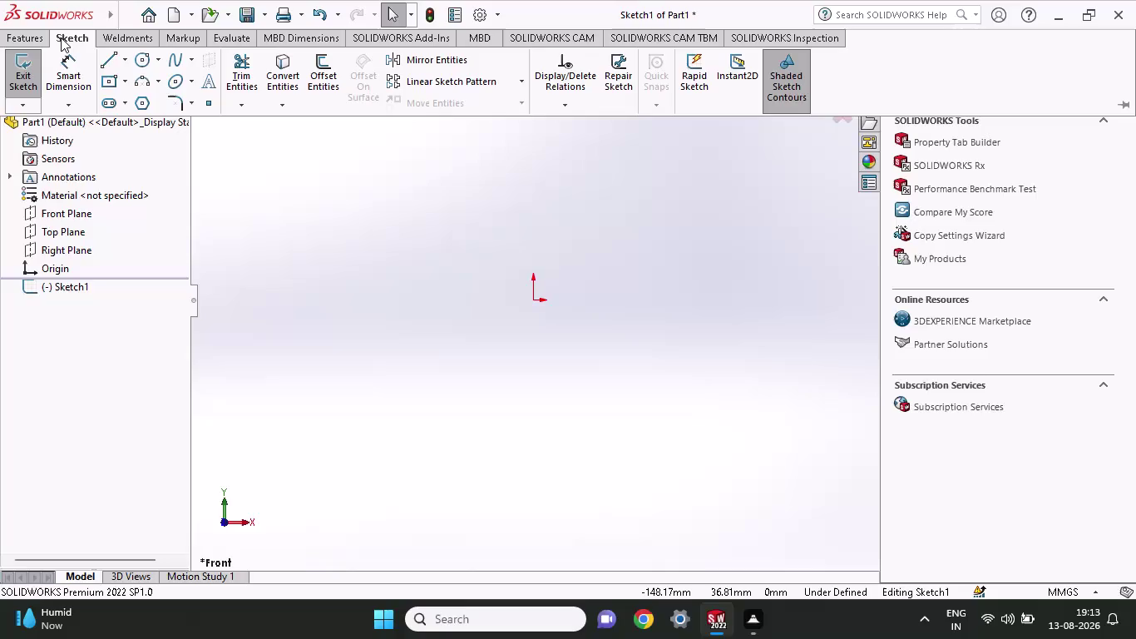
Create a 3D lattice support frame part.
Sketch a tall center rectangle on the Front plane from the origin outward.
click(126, 88)
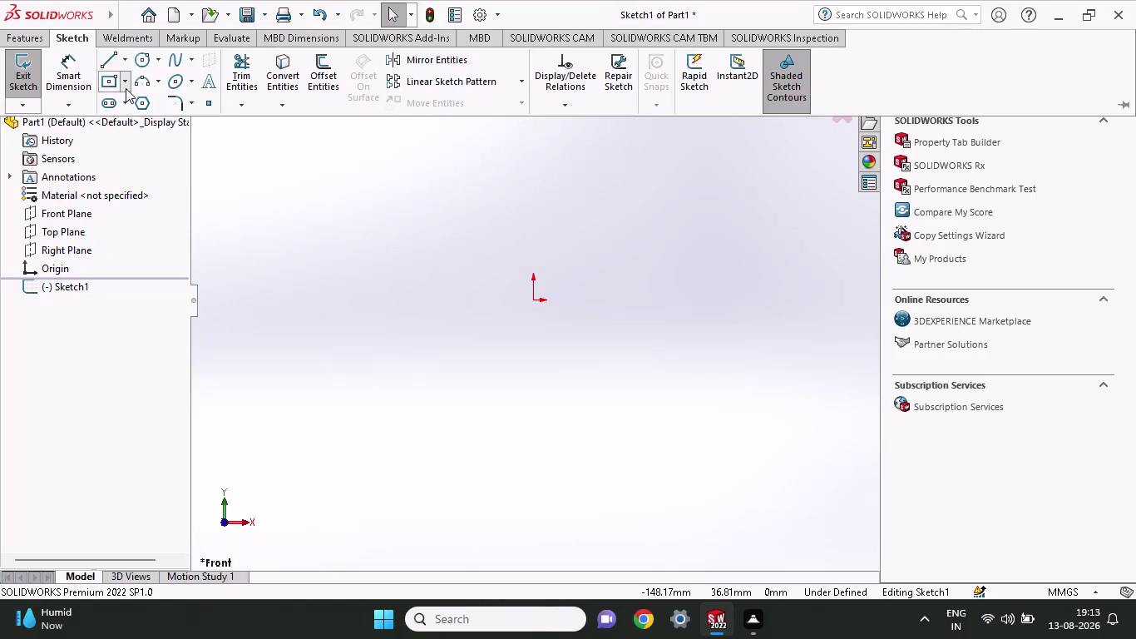
click(132, 118)
click(533, 300)
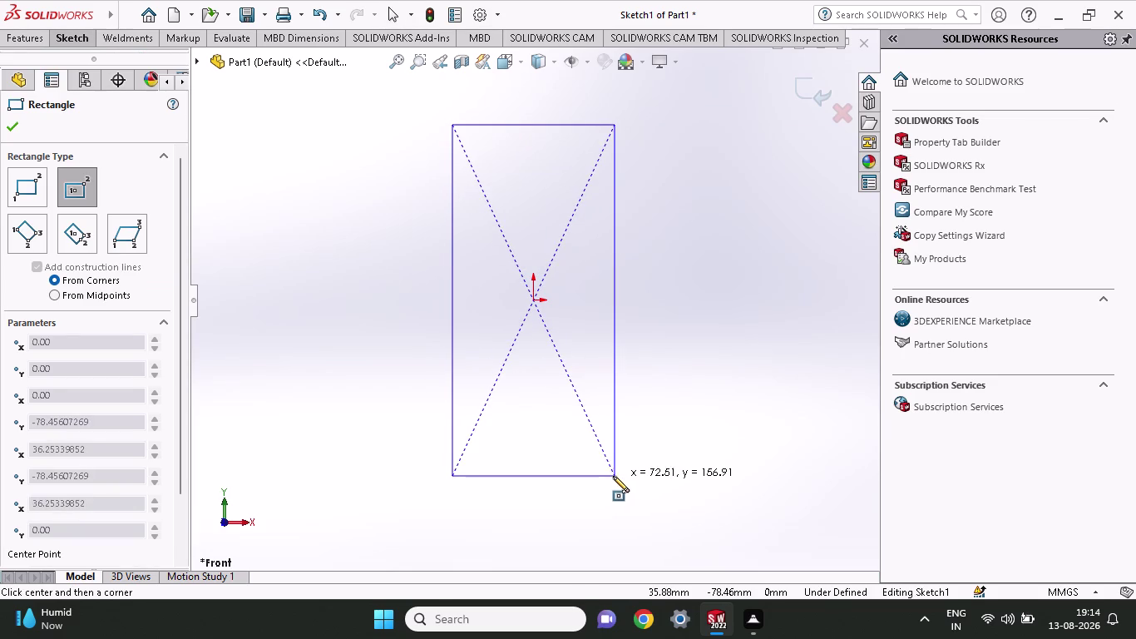
click(611, 474)
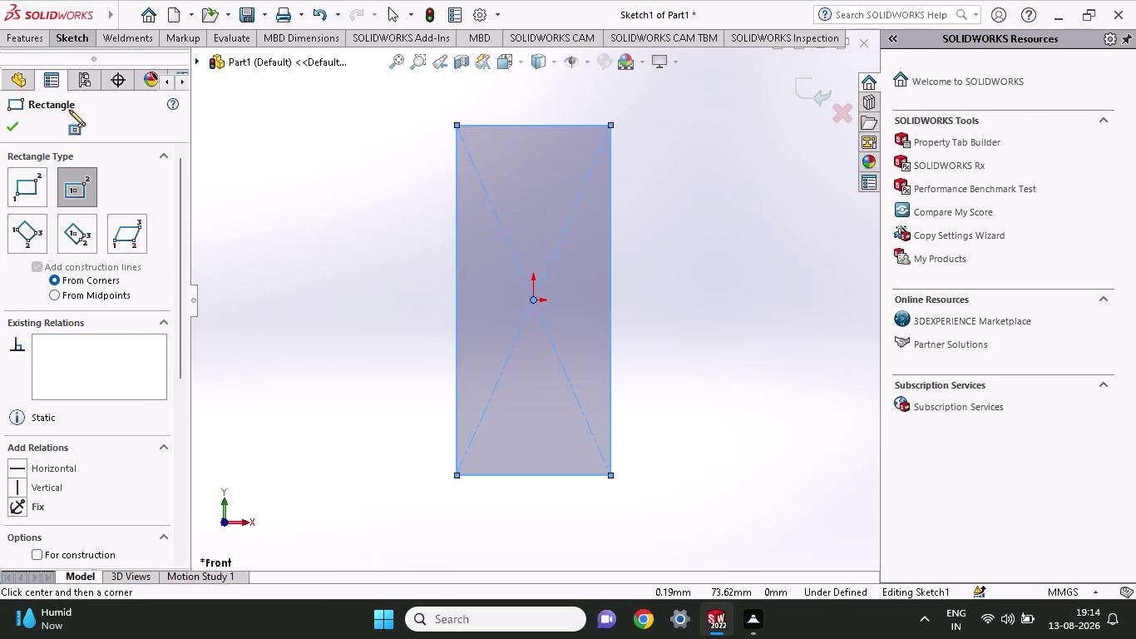
click(31, 36)
click(54, 36)
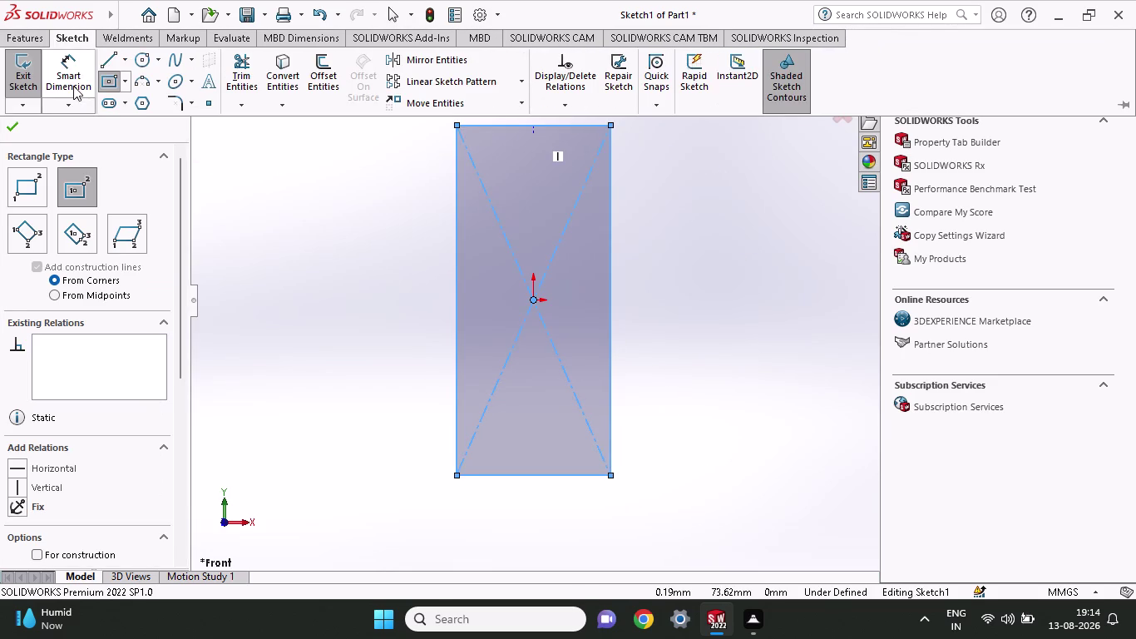
click(74, 86)
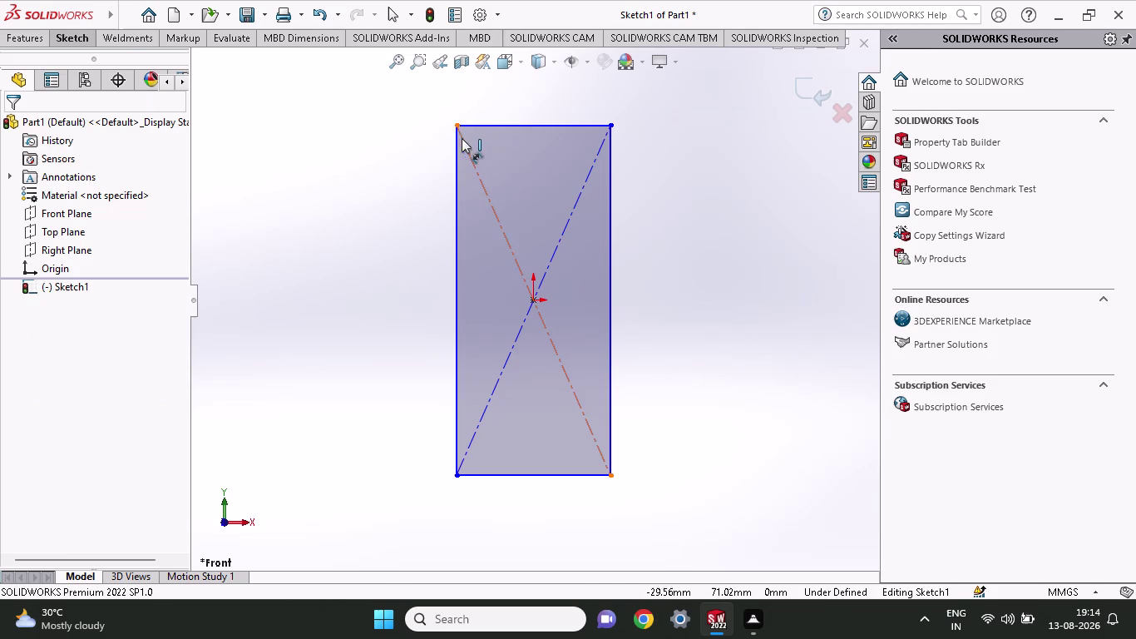
Dimension the top edge between both corners at 68.79 mm and open its value.
click(454, 123)
click(612, 126)
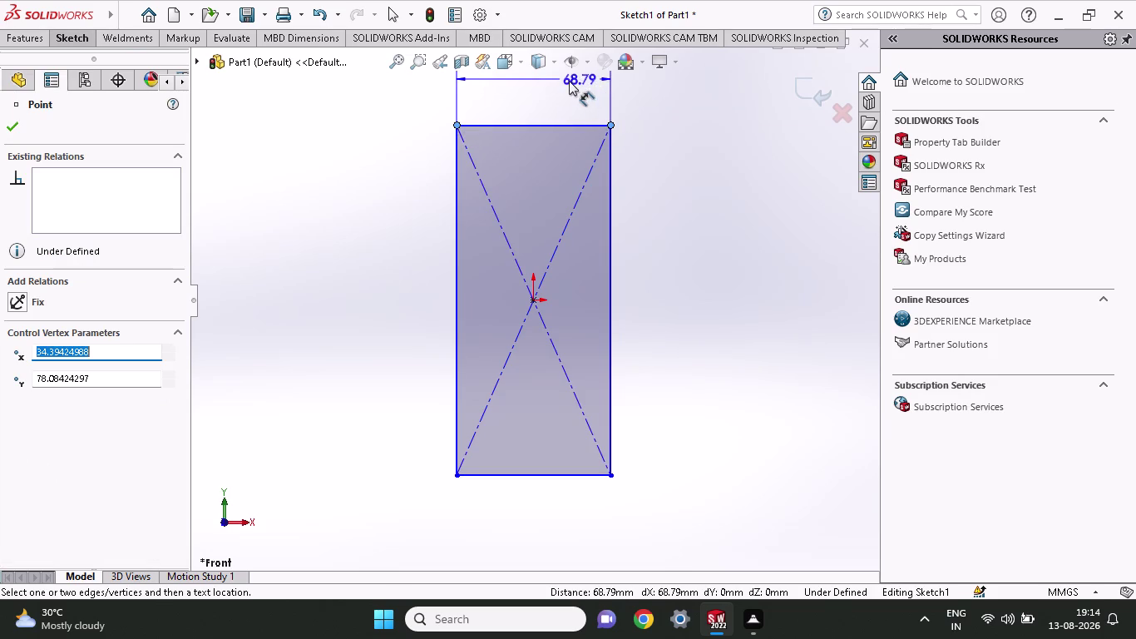
click(544, 84)
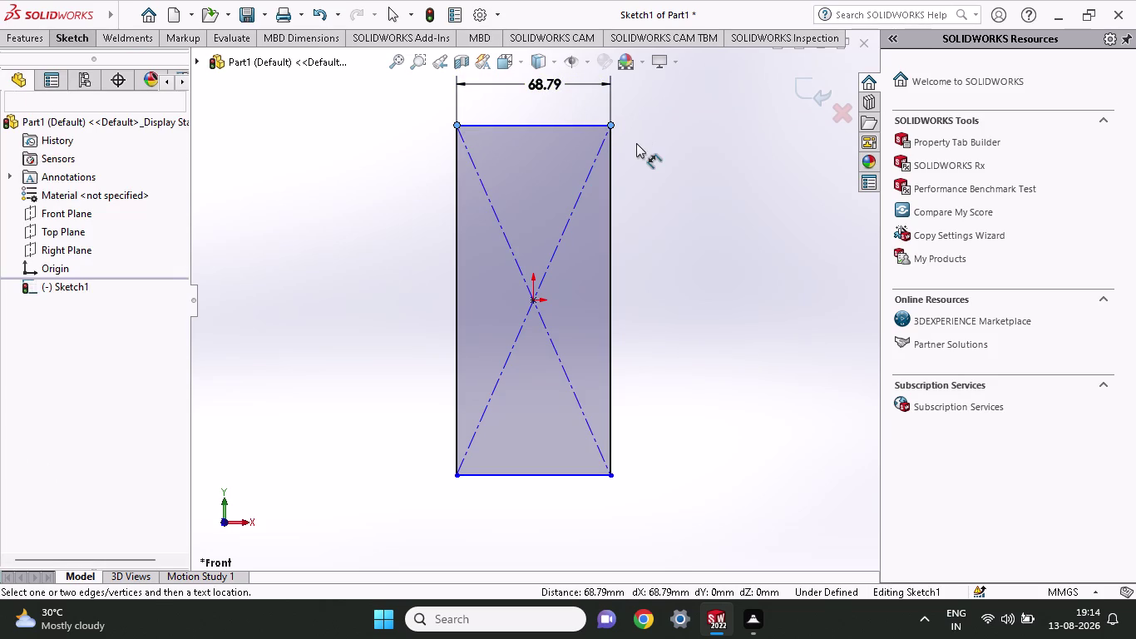
double_click(554, 82)
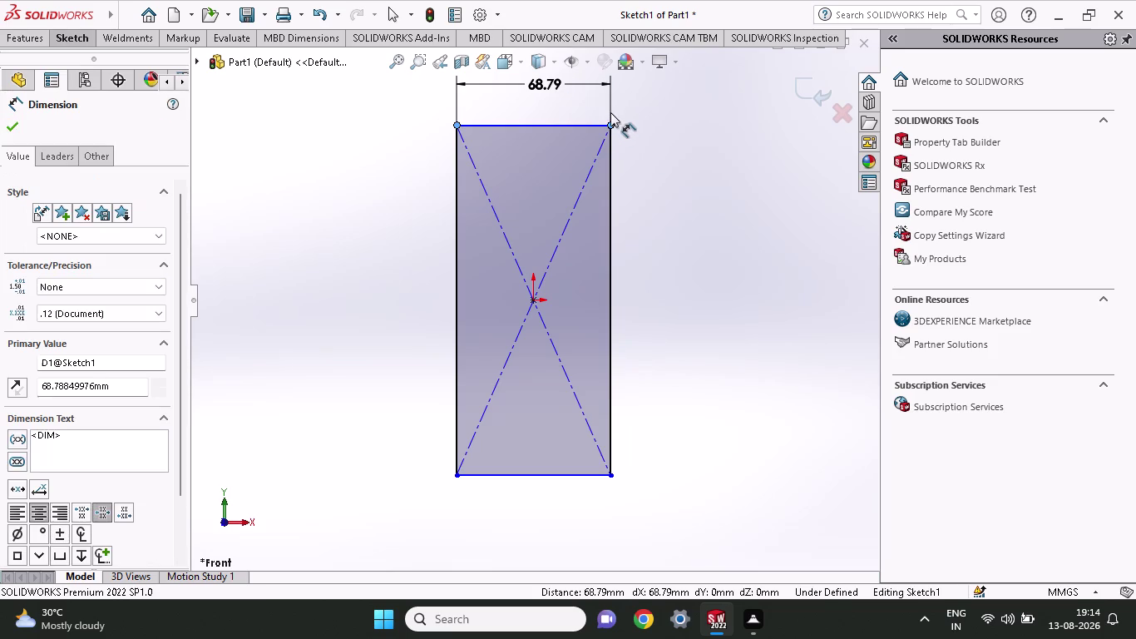
click(562, 102)
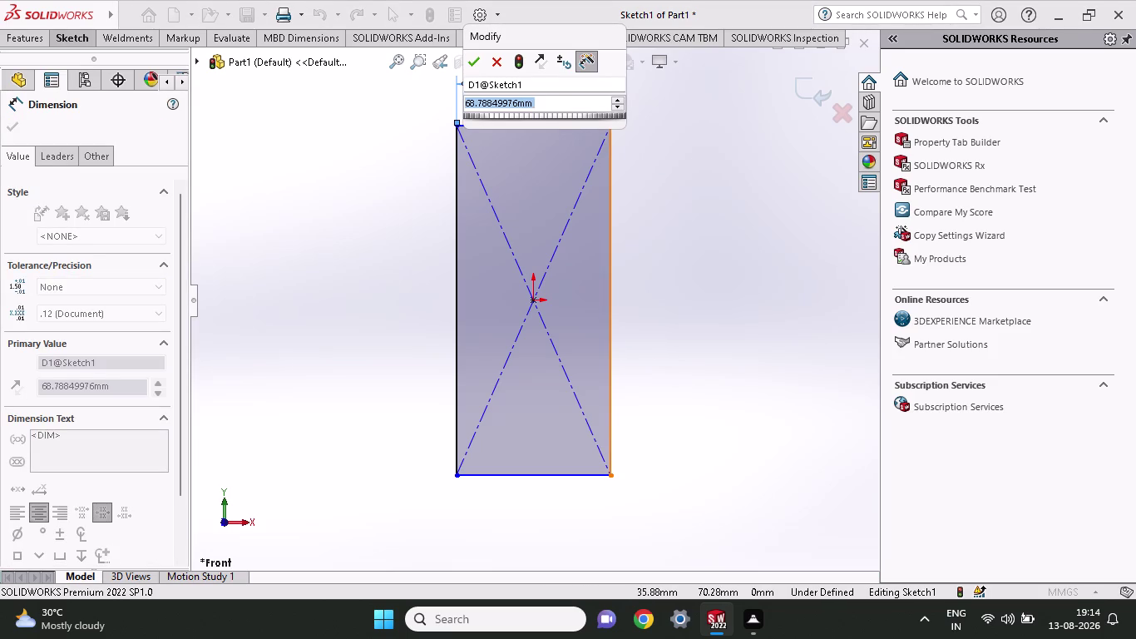
drag(557, 102, 427, 111)
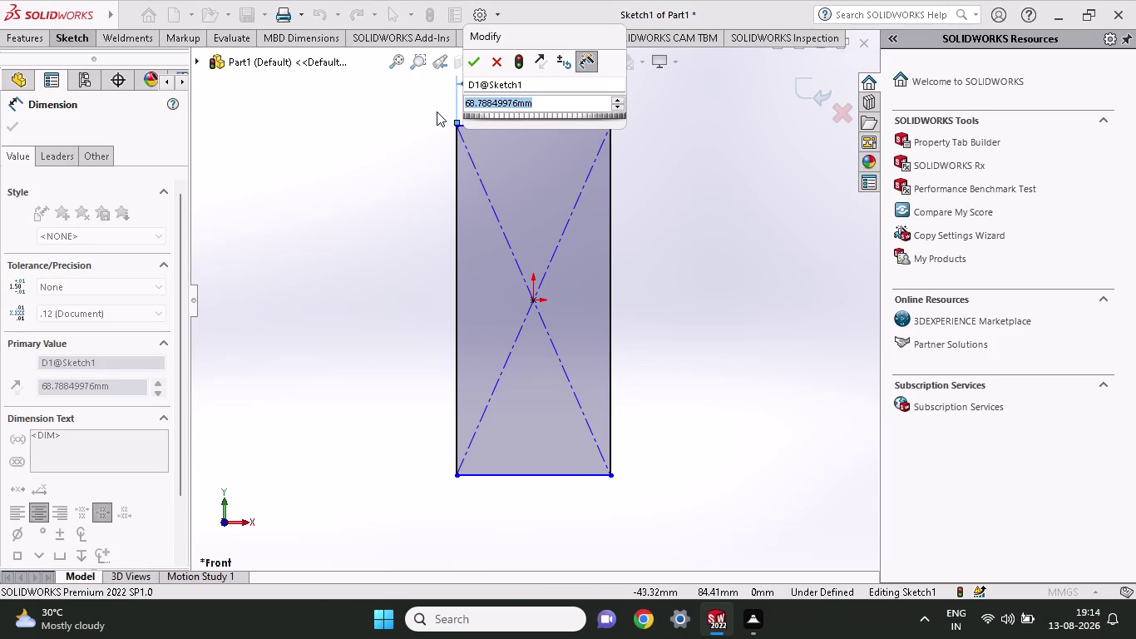
key(Right)
key(Insert)
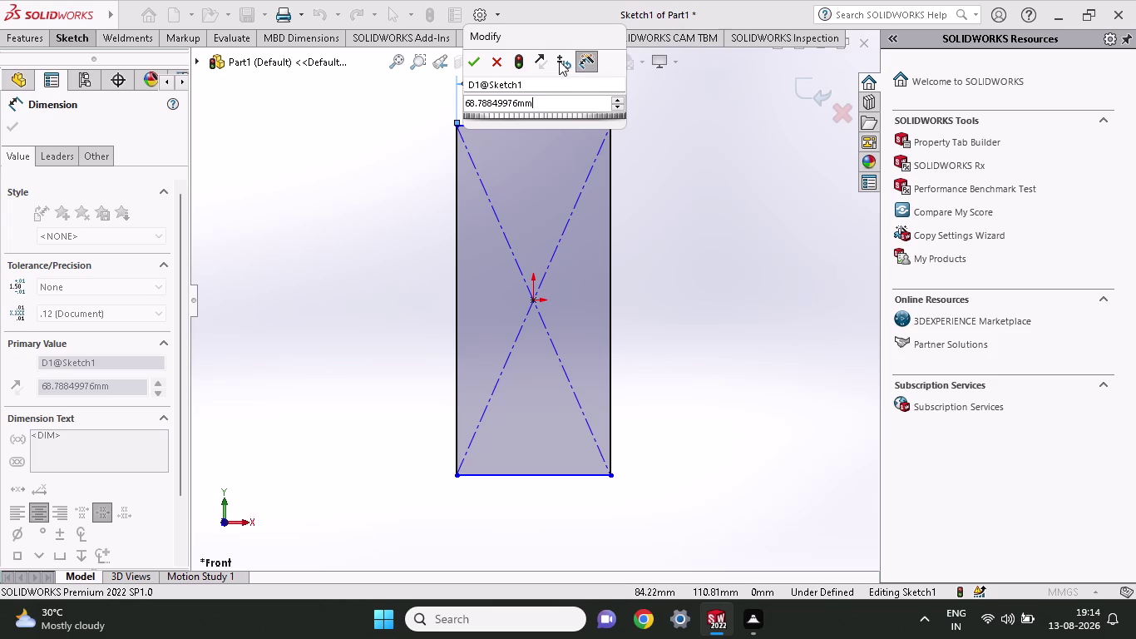
click(586, 64)
drag(565, 103, 461, 110)
key(Right)
key(Insert)
click(485, 101)
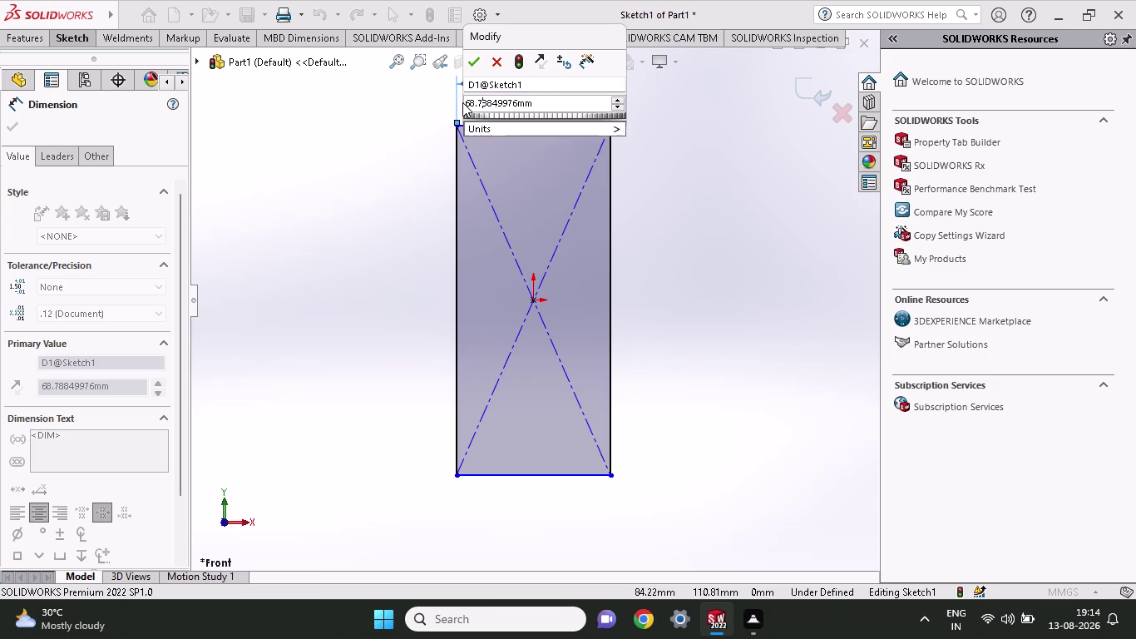
click(462, 102)
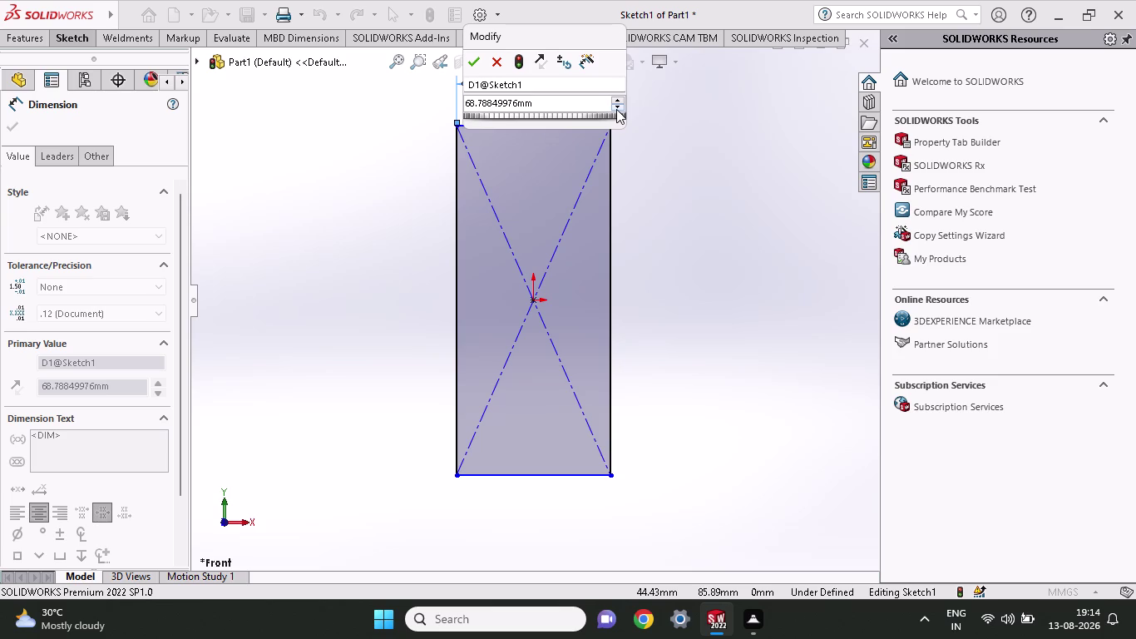
drag(532, 105, 437, 109)
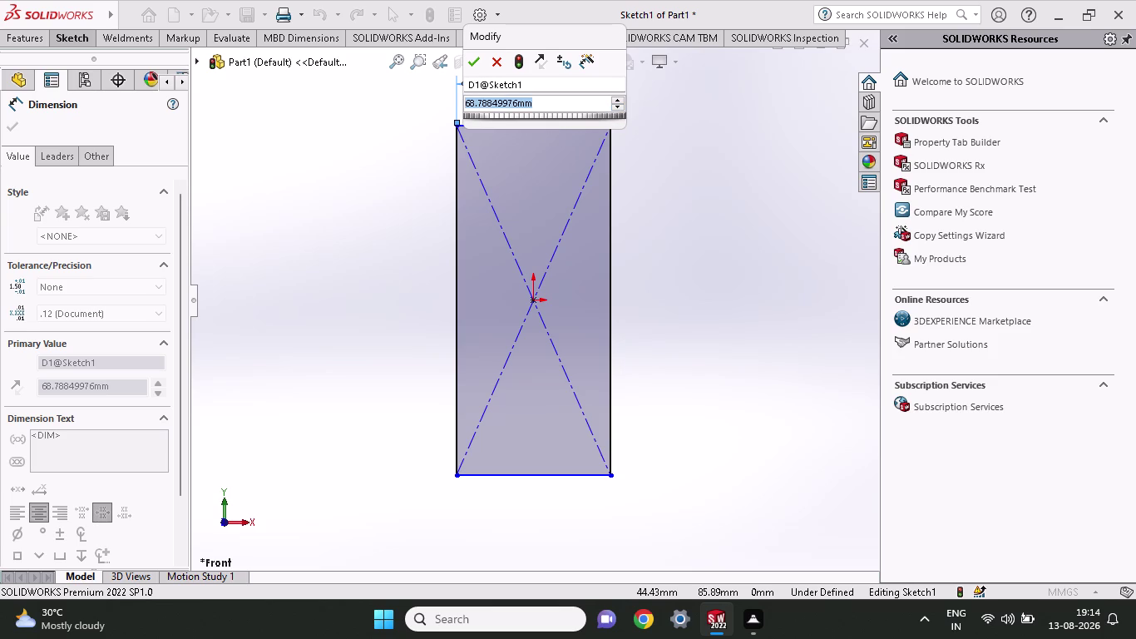
drag(437, 109, 428, 111)
key(Right)
key(Insert)
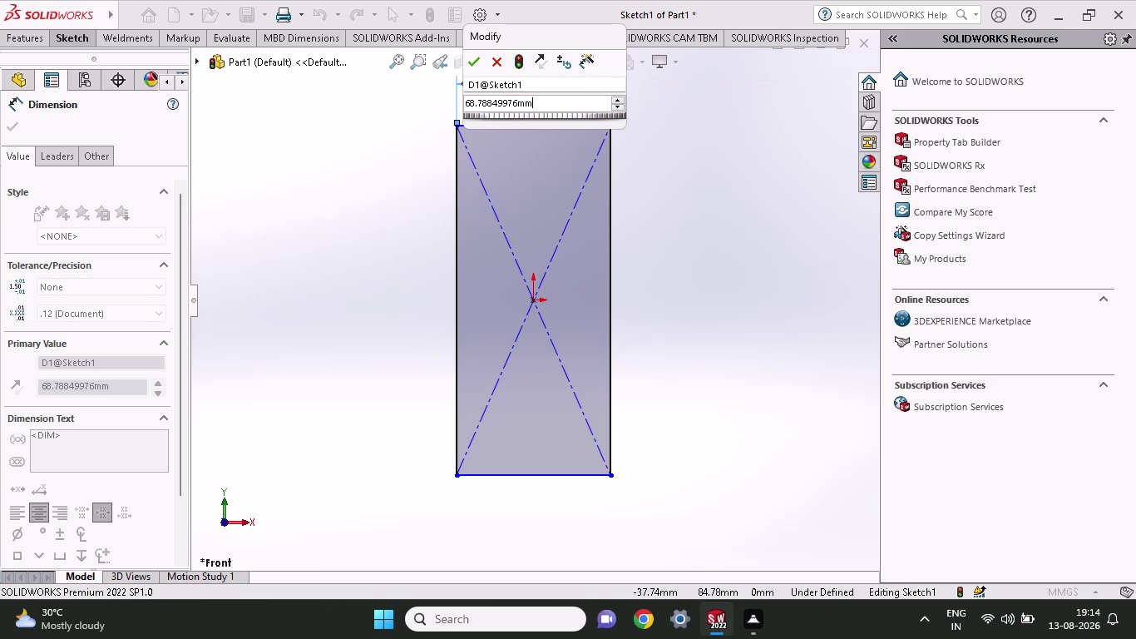
scroll(down, 3)
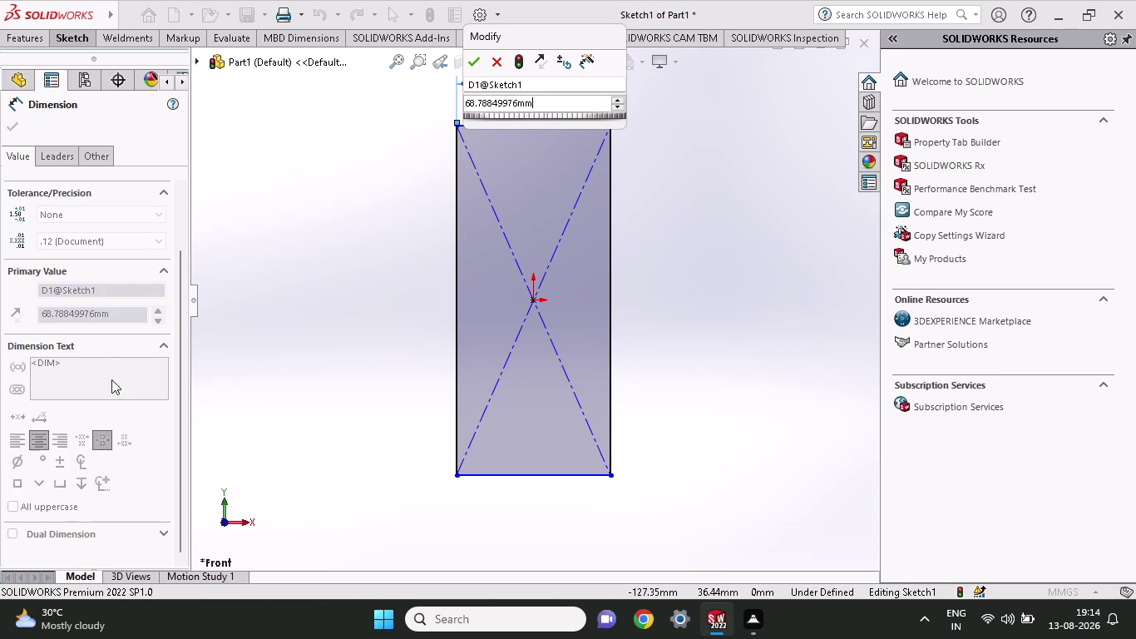
scroll(up, 3)
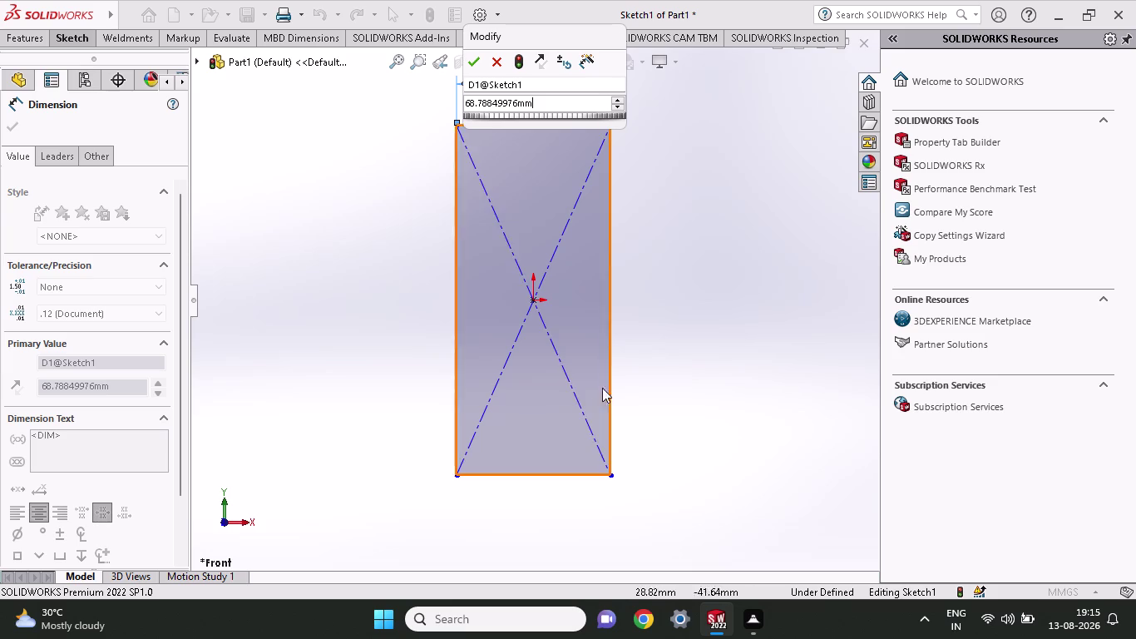
drag(551, 95, 540, 96)
drag(547, 104, 415, 101)
text(u)
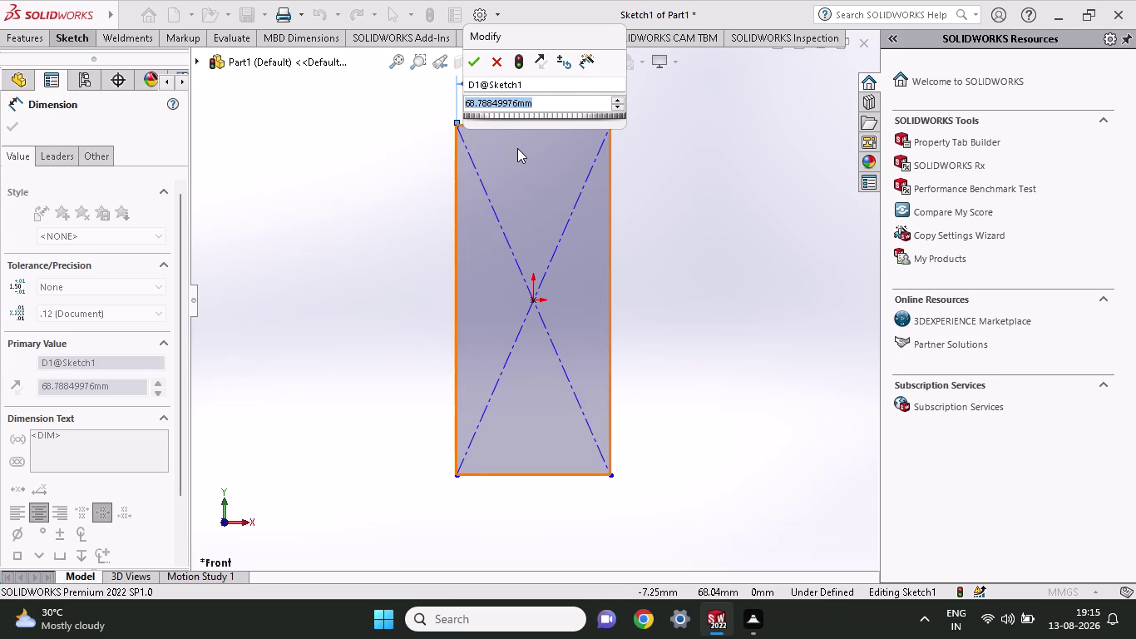
text(j)
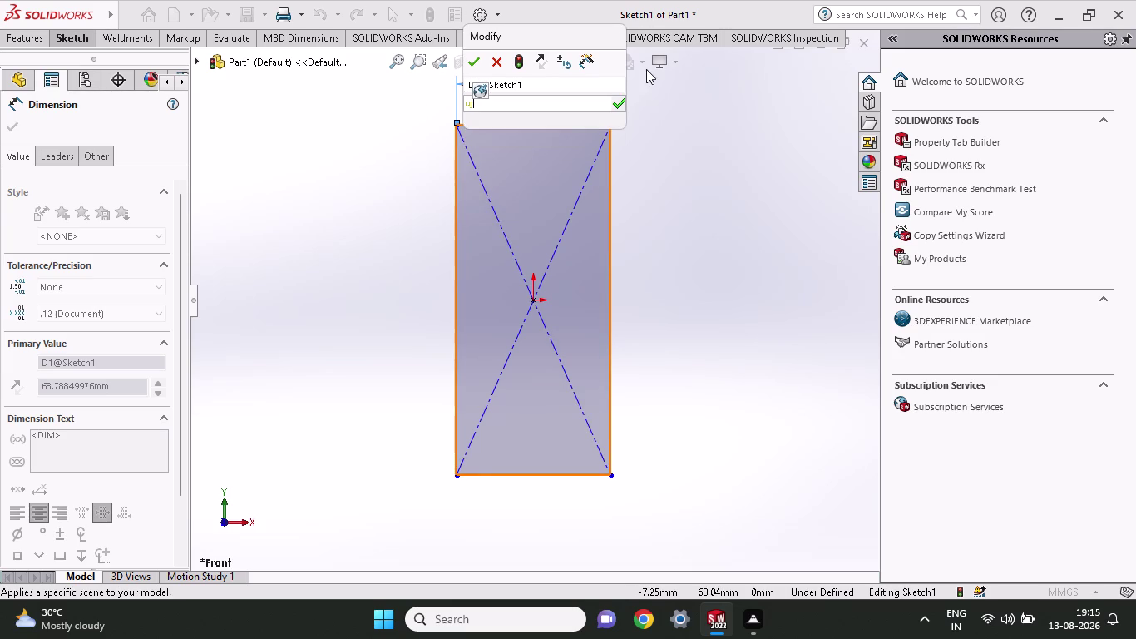
key(BackSpace)
key(BackSpace)
key(BackSpace)
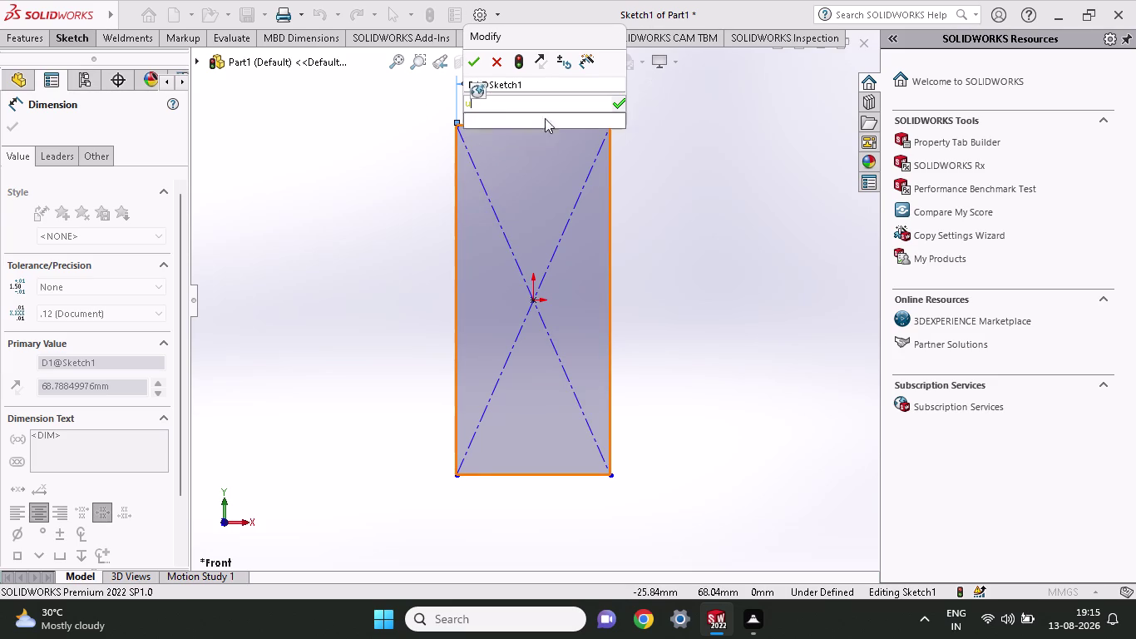
key(Right)
key(Insert)
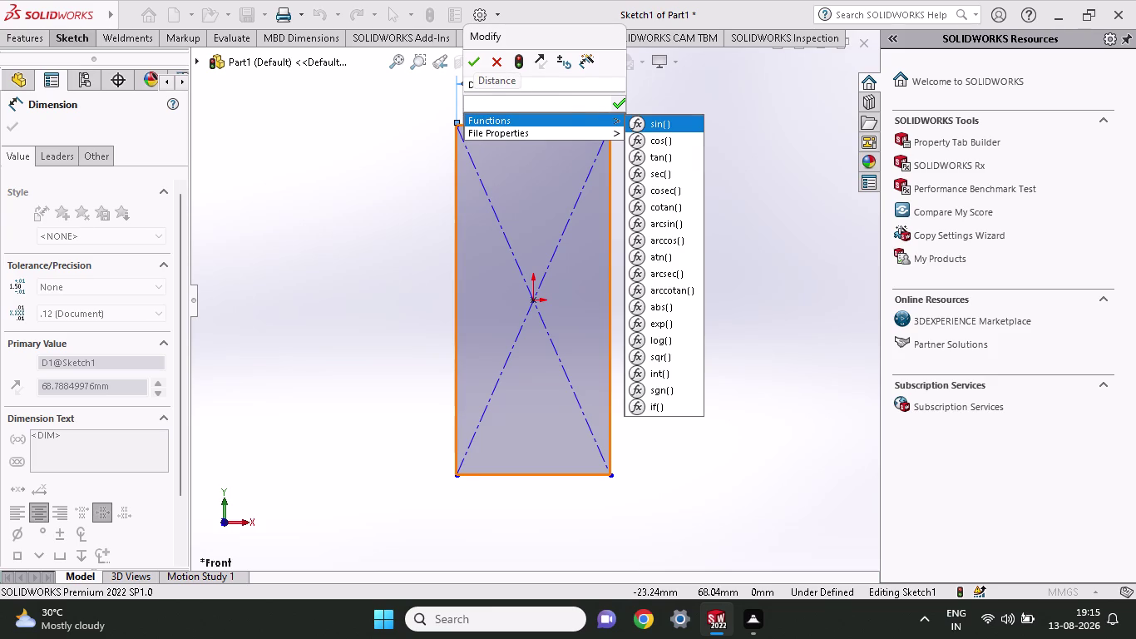
click(547, 103)
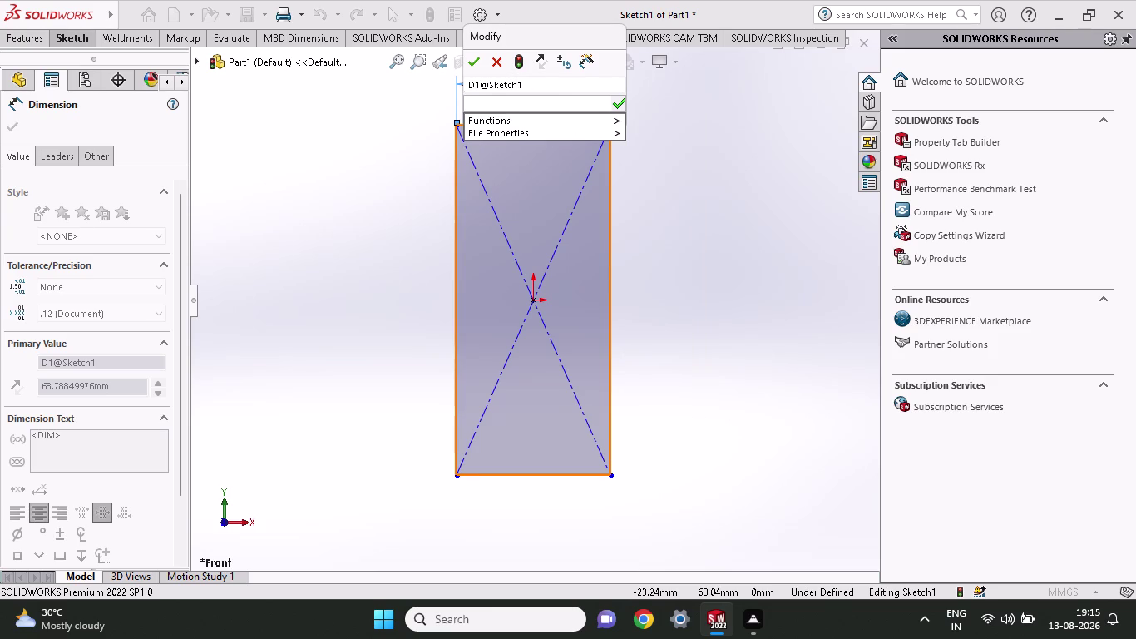
key(Right)
key(Insert)
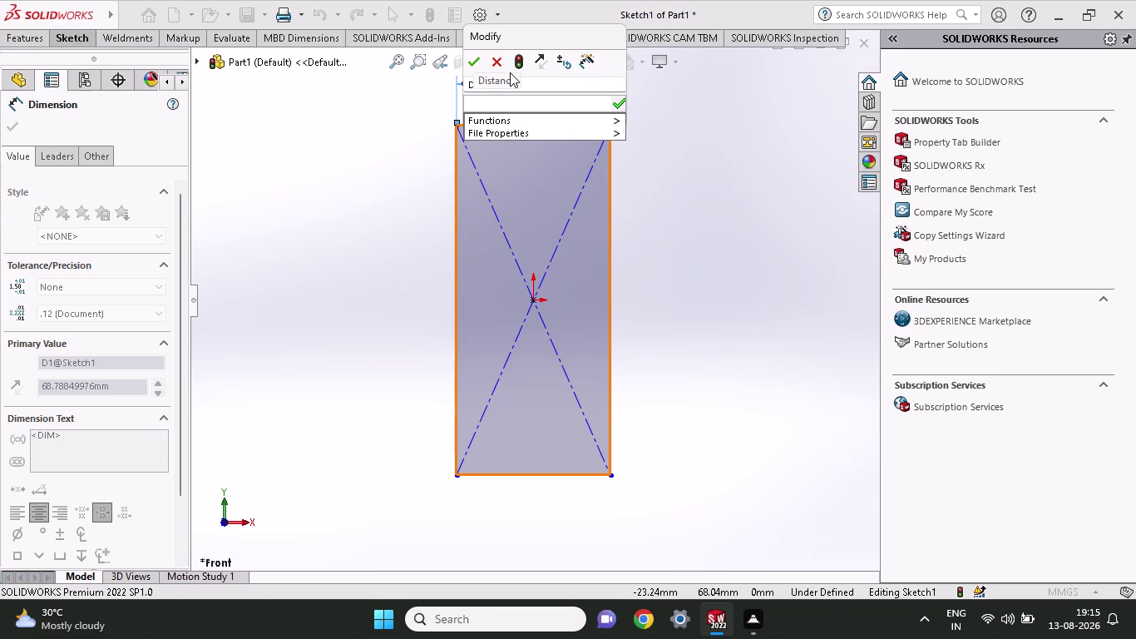
click(512, 59)
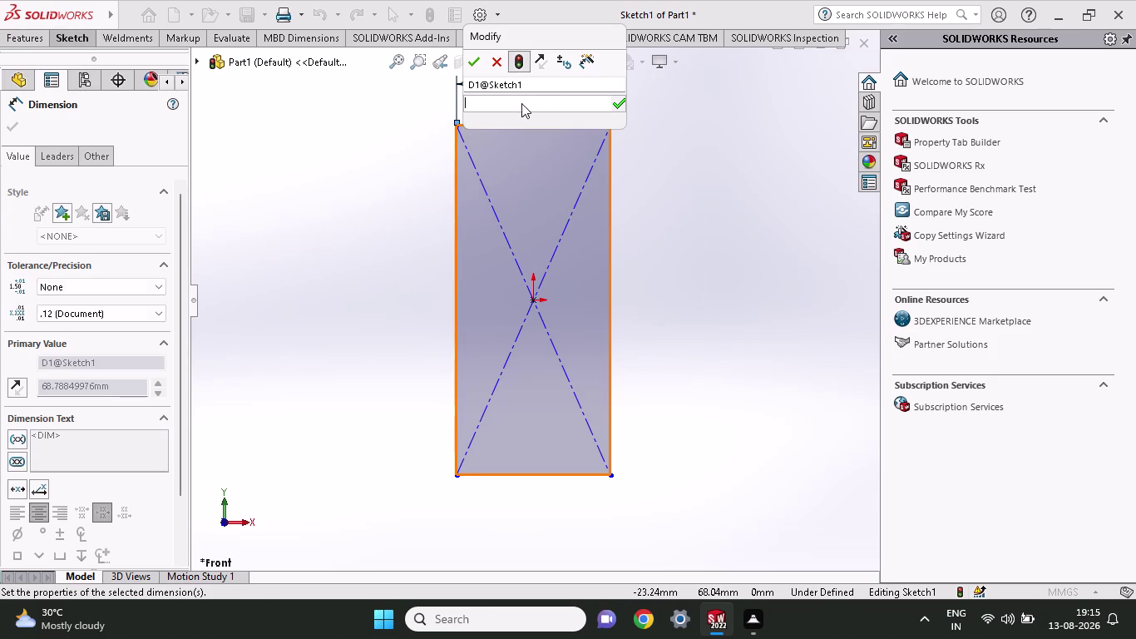
click(521, 103)
key(space)
text(mmm)
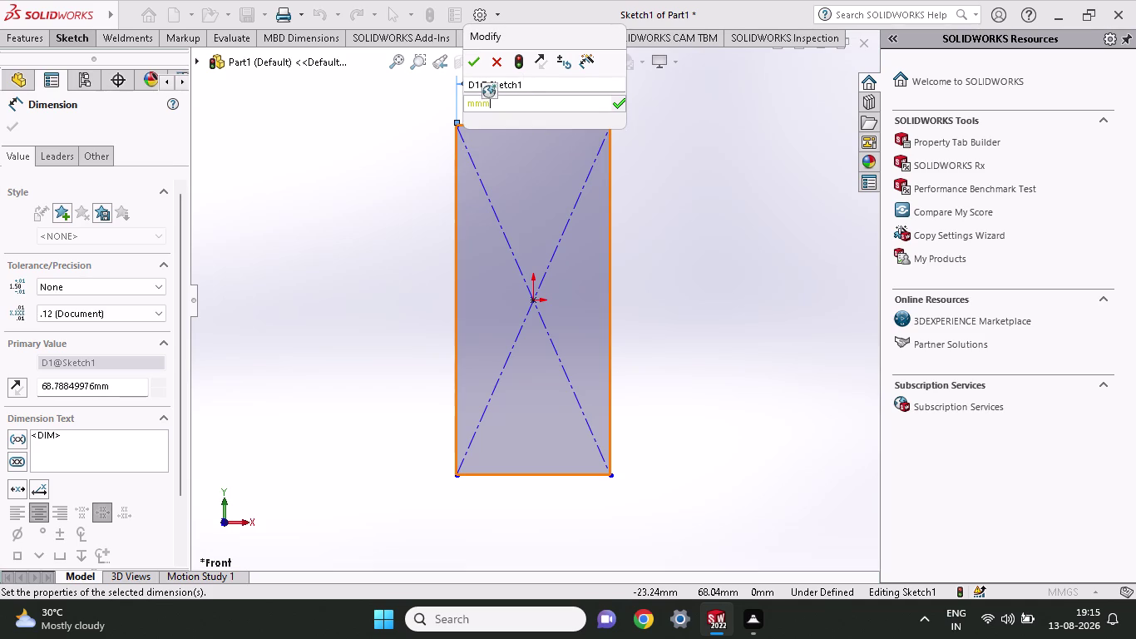
key(BackSpace)
key(BackSpace)
key(BackSpace)
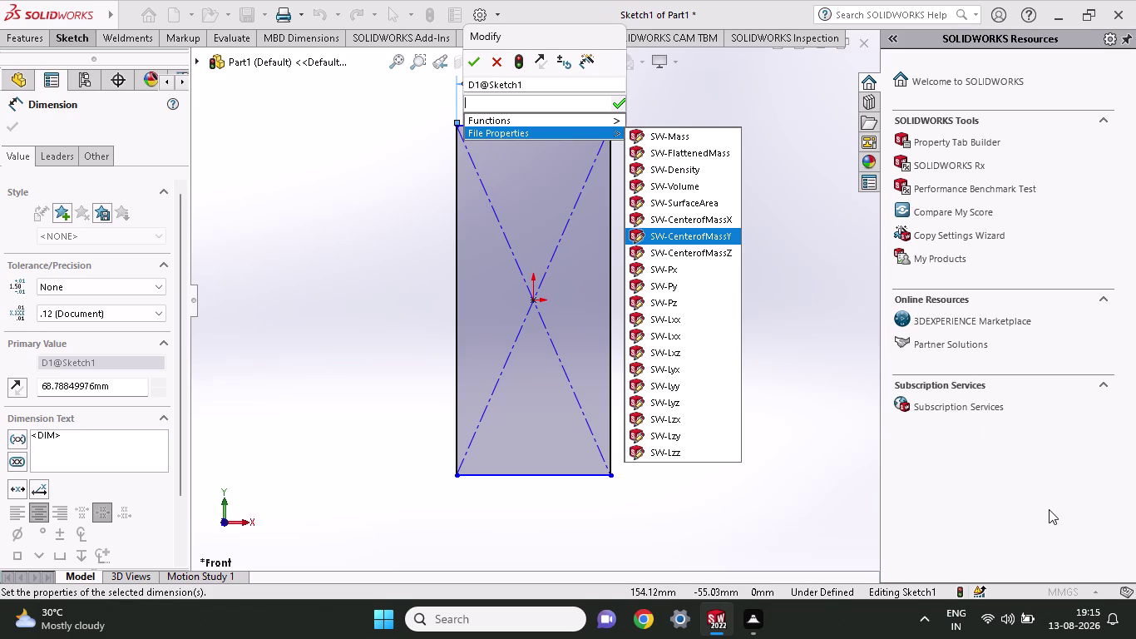
click(1094, 590)
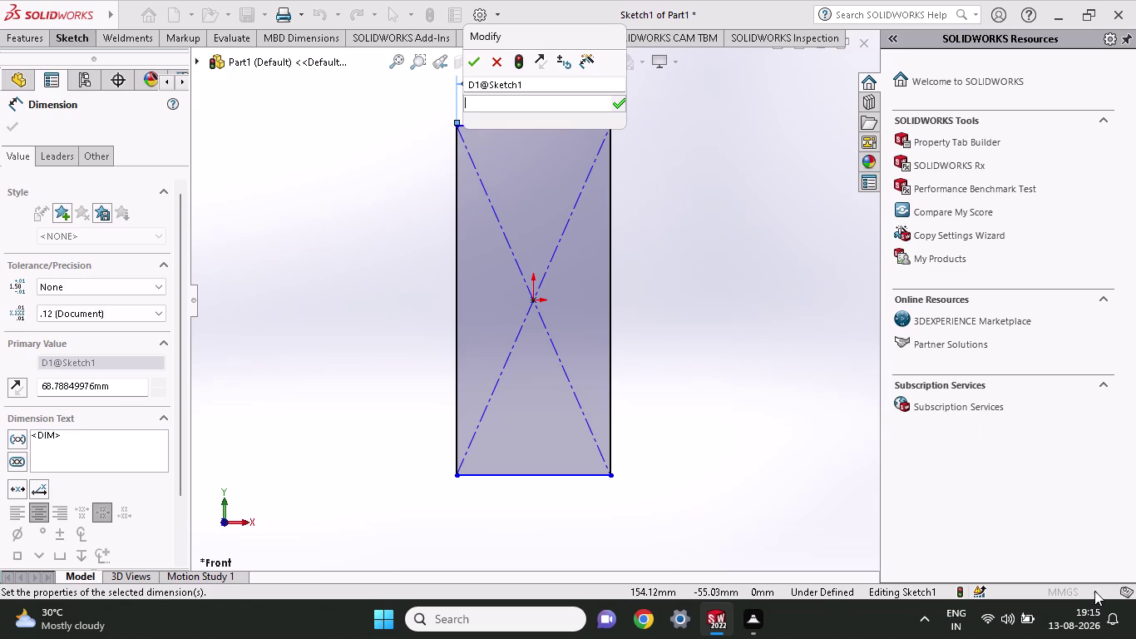
click(1093, 590)
click(1086, 593)
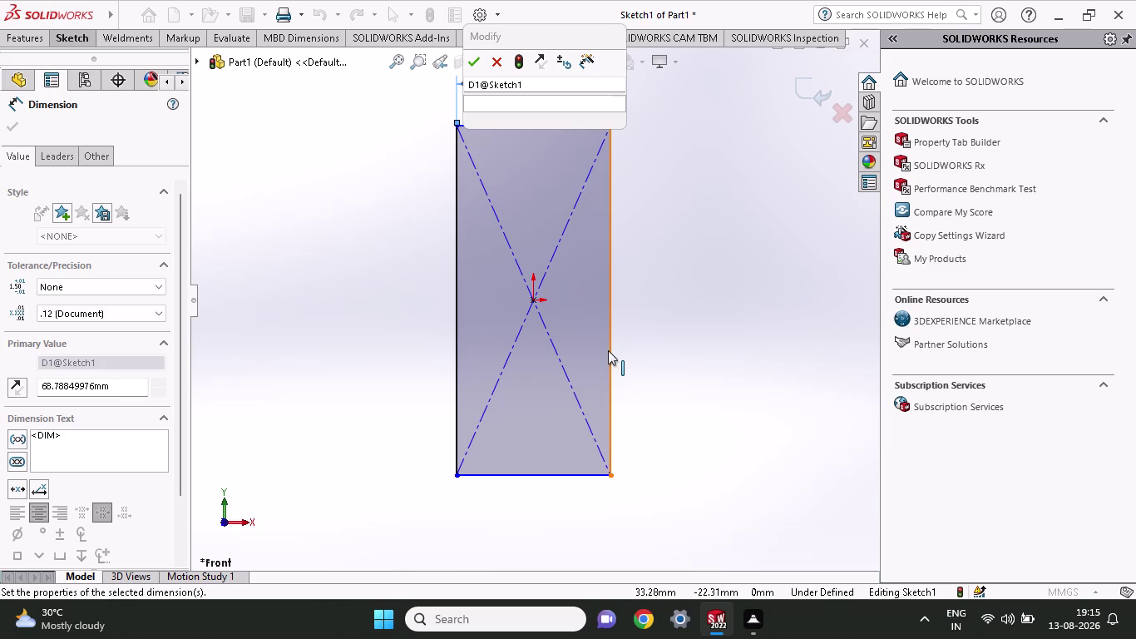
key(ctrl+a)
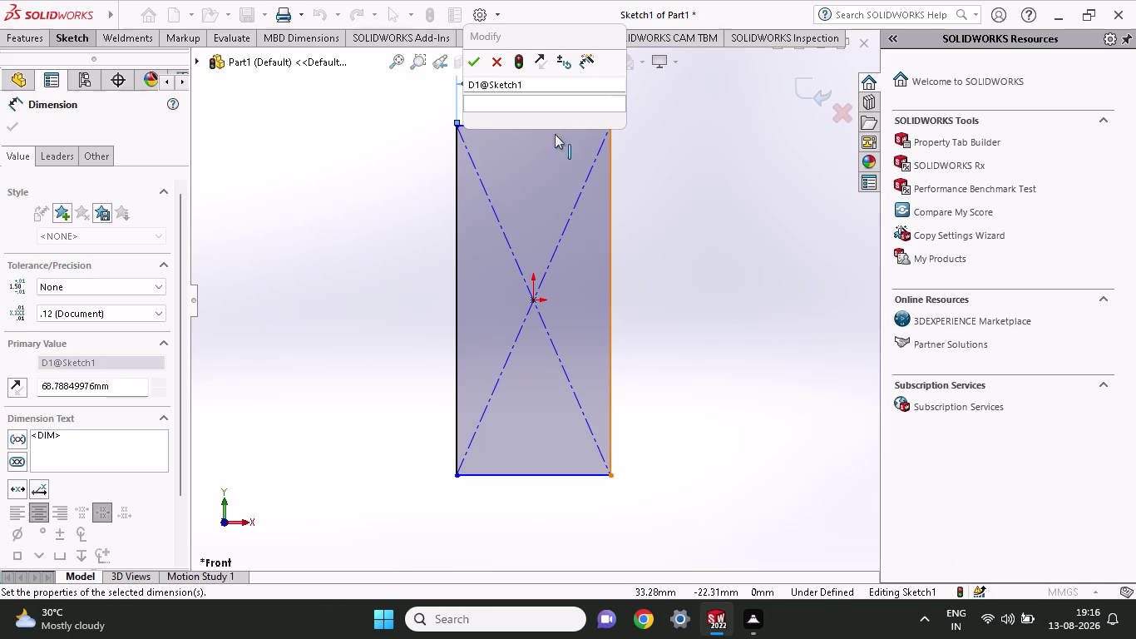
key(ctrl+a)
click(533, 109)
key(ctrl+a)
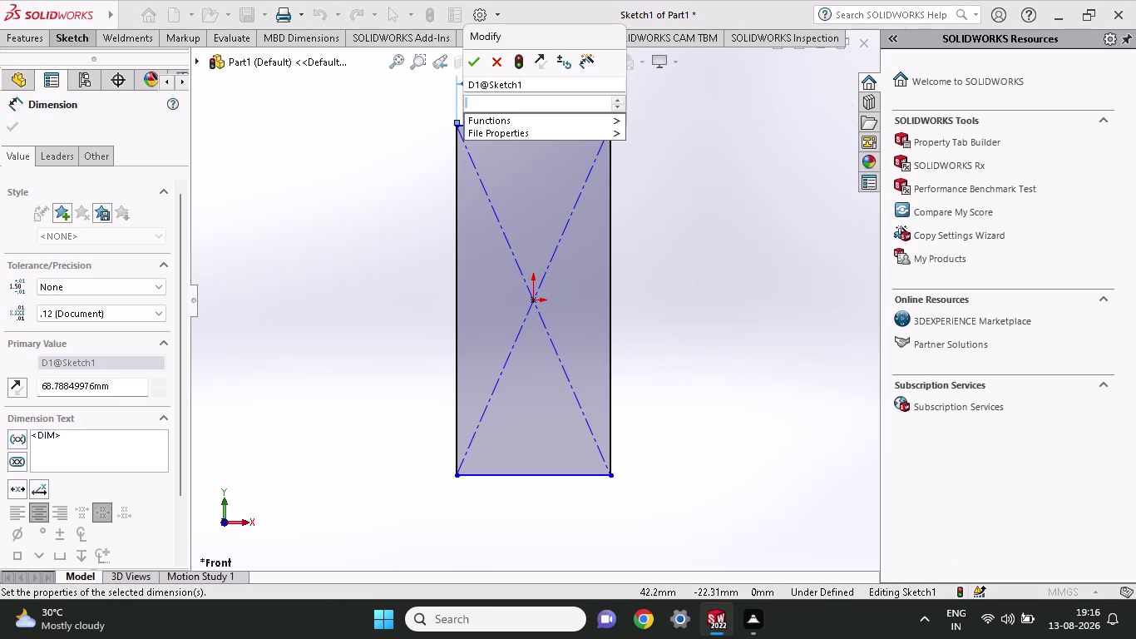
key(Right)
key(Down)
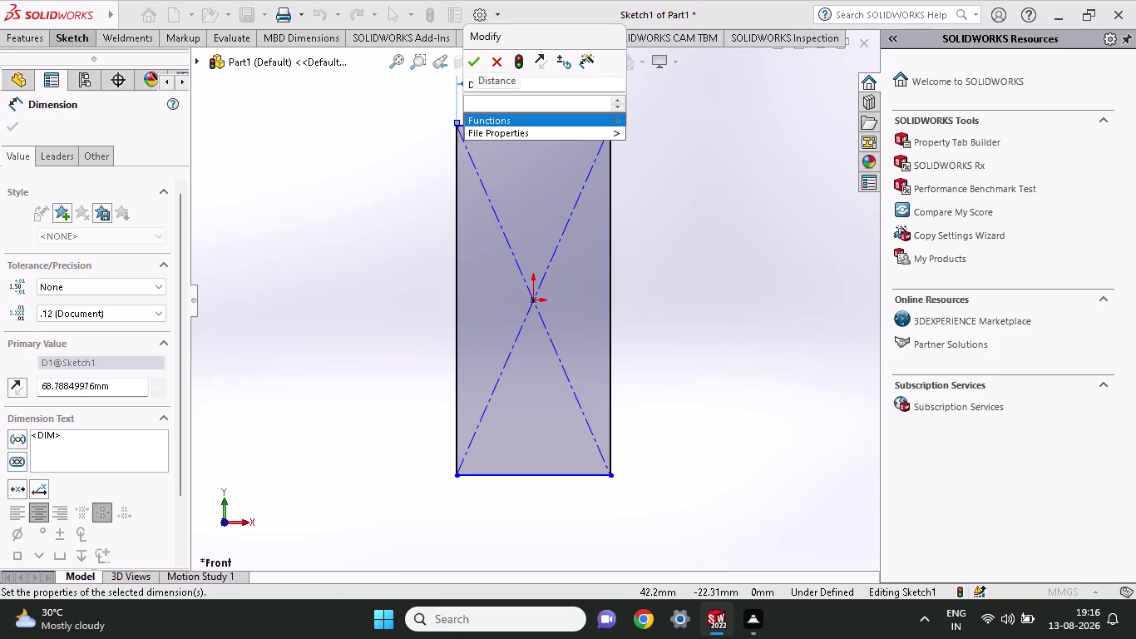
key(Down)
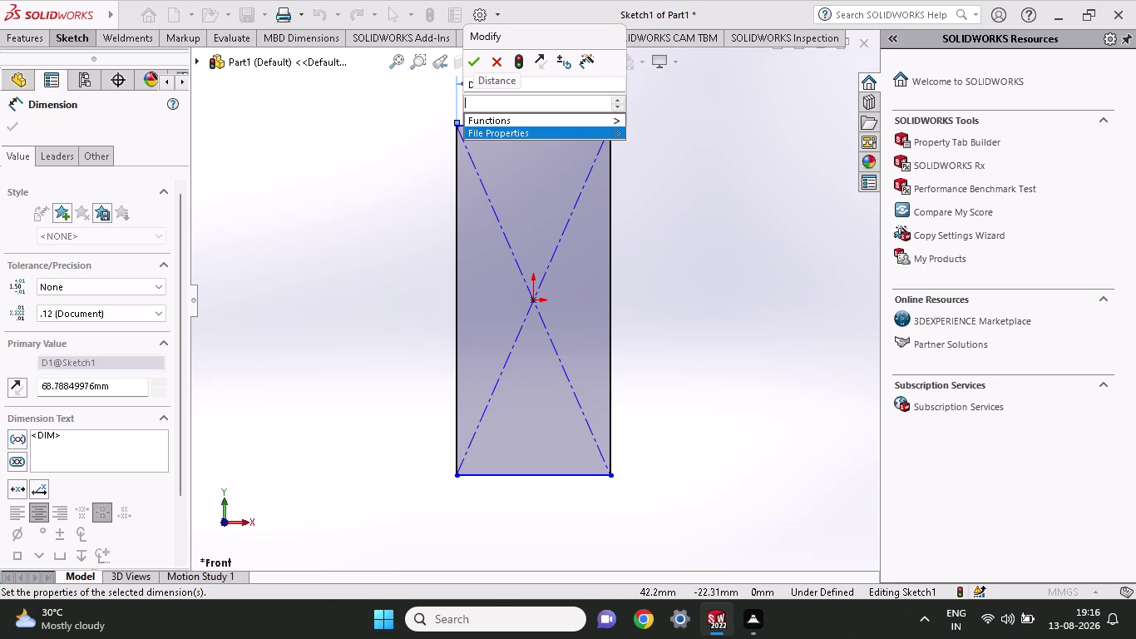
click(57, 154)
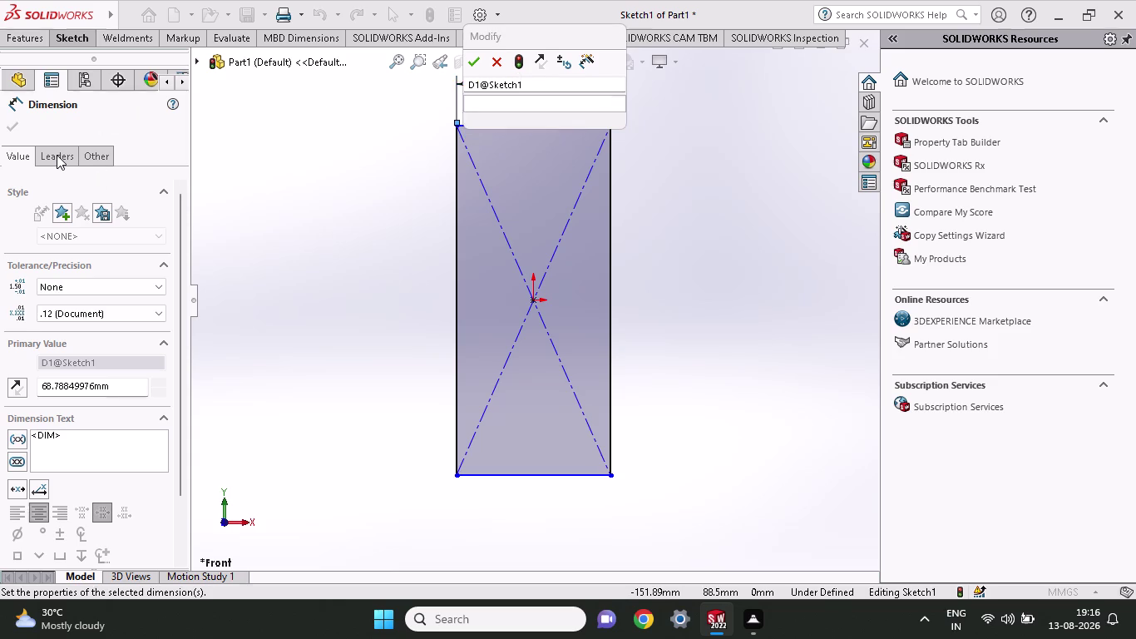
Set the width dimension's tolerance type to Basic.
click(22, 153)
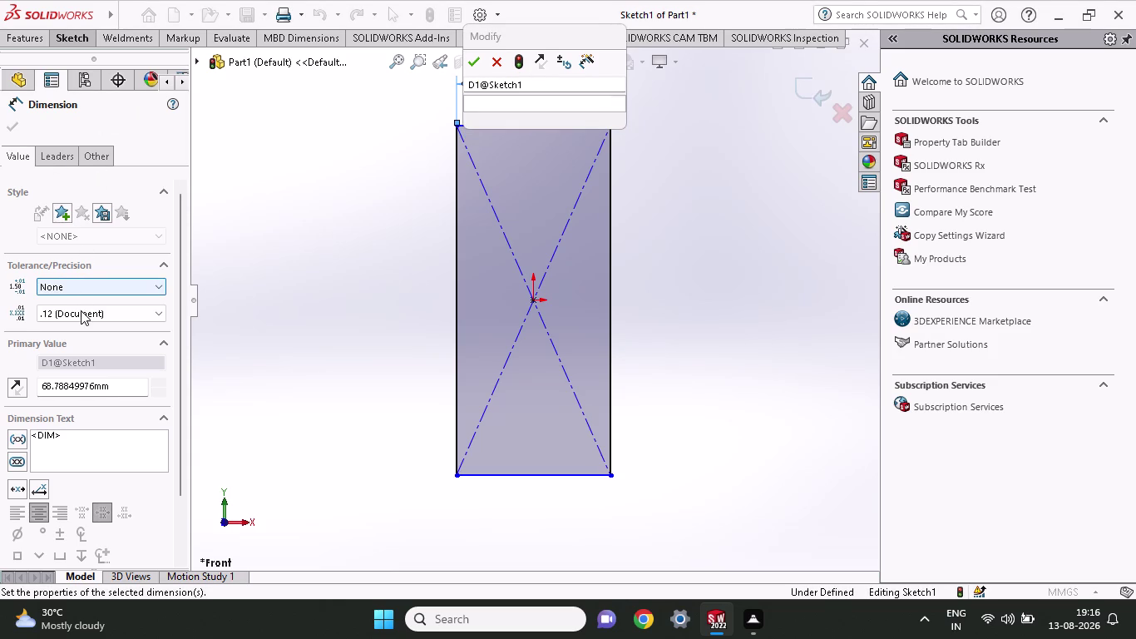
click(86, 288)
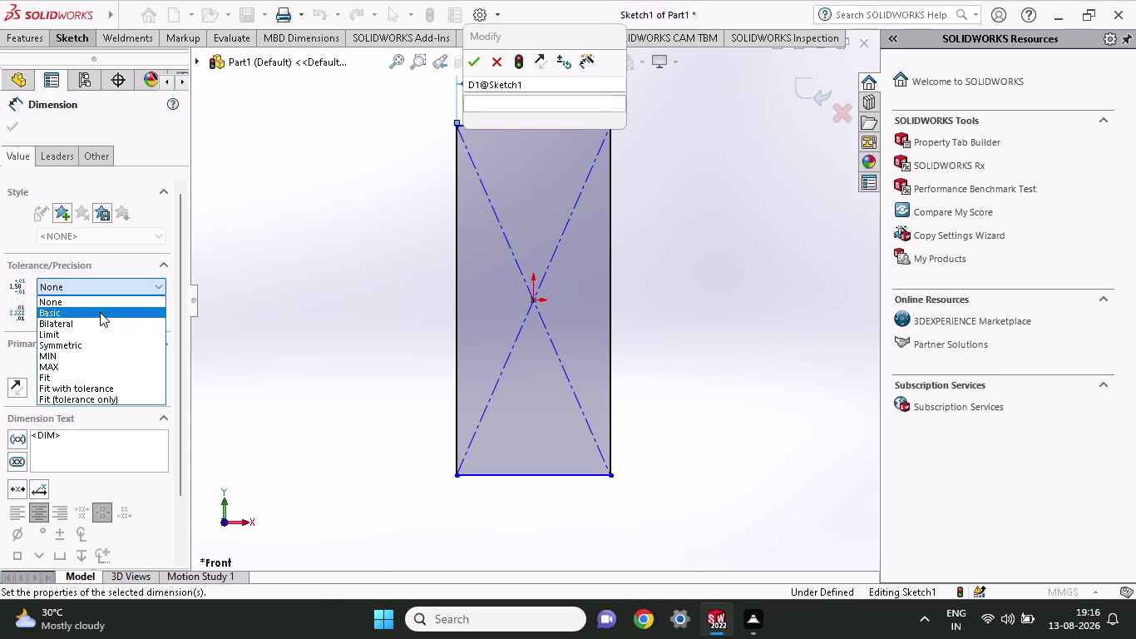
click(100, 312)
Select the 68.79 width value in the Modify box and accept the dimension.
triple_click(525, 102)
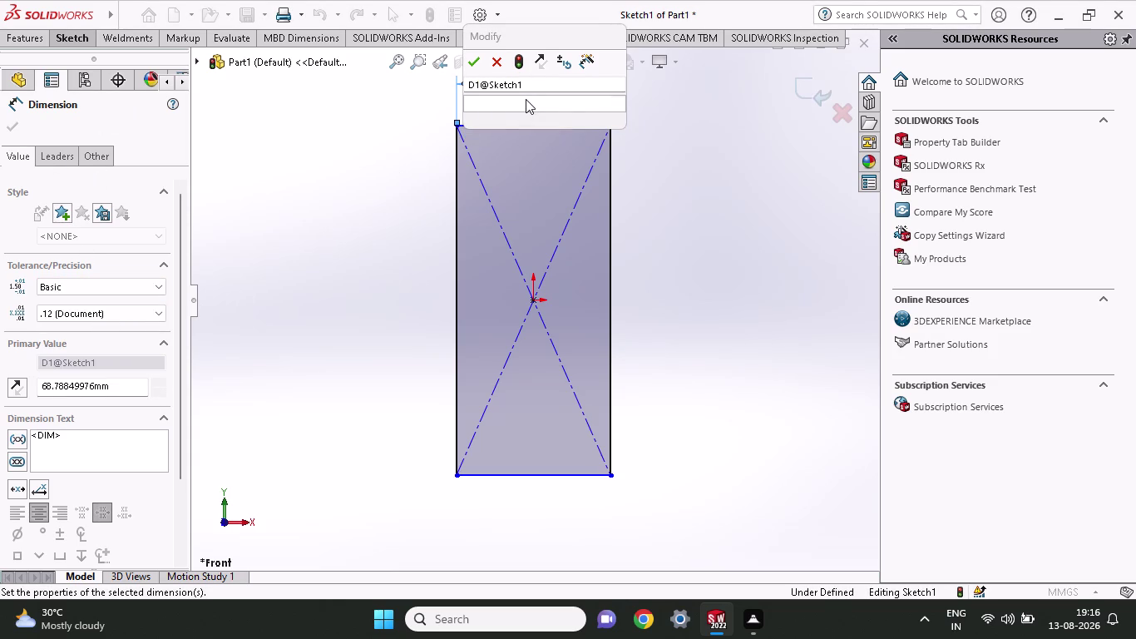
drag(565, 103, 581, 103)
click(589, 101)
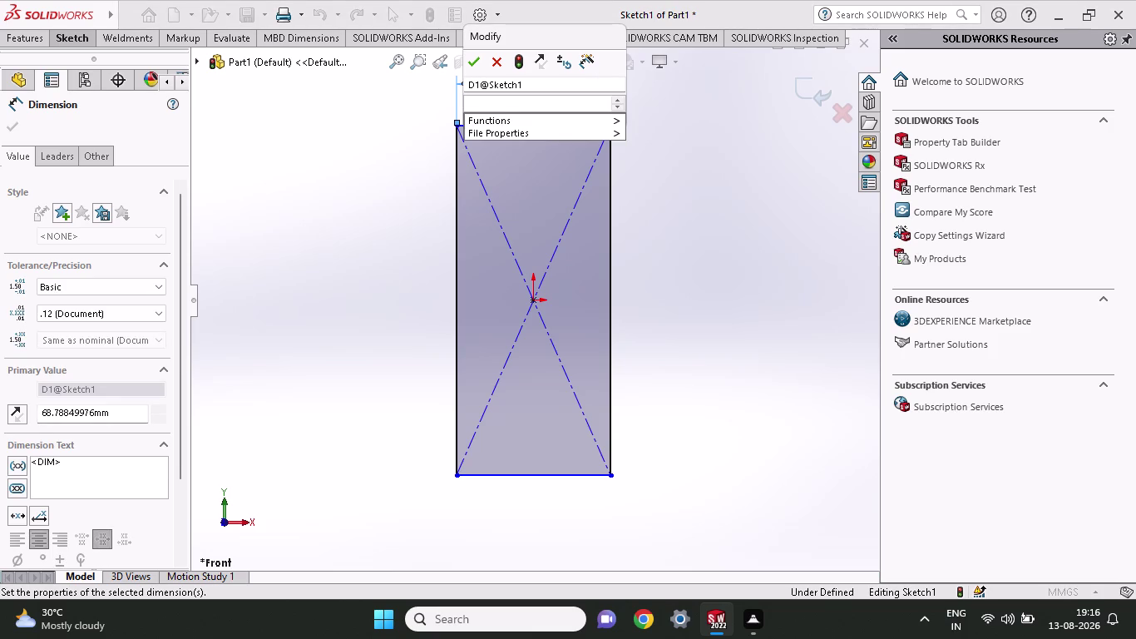
key(Right)
key(Insert)
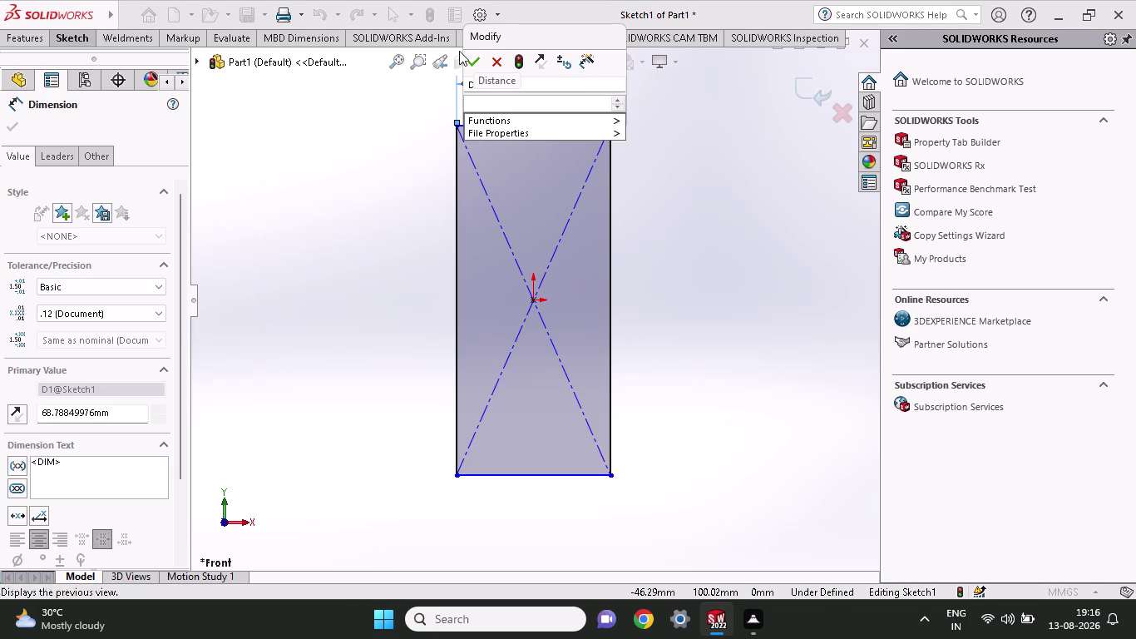
click(496, 56)
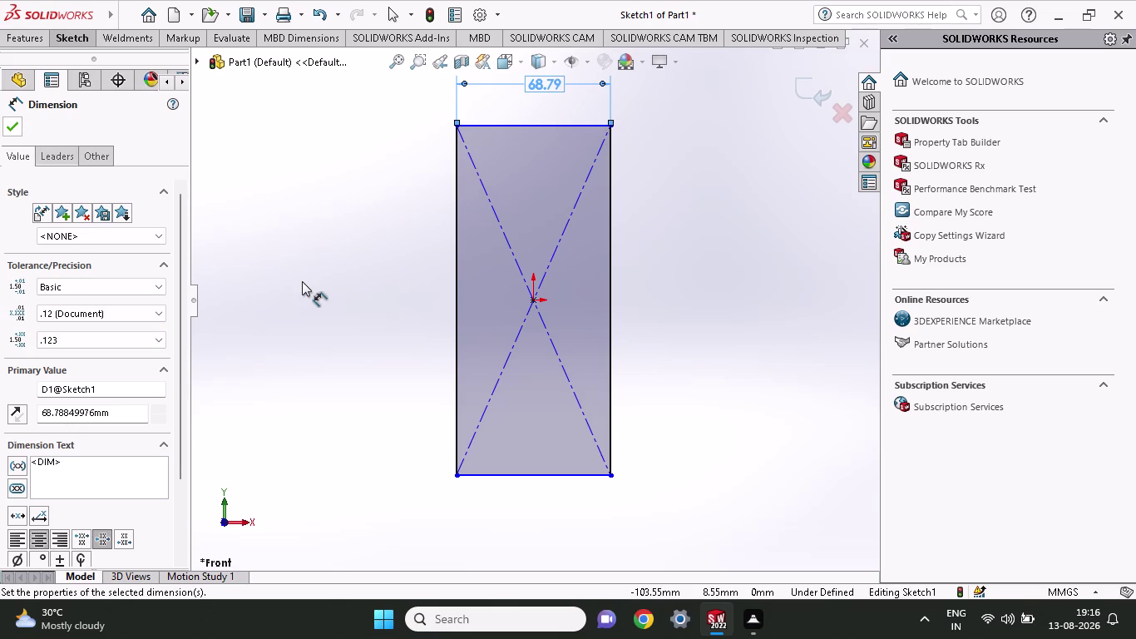
Undo the tolerance change and enter 58.79 as the new width.
key(ctrl+z)
key(ctrl+z)
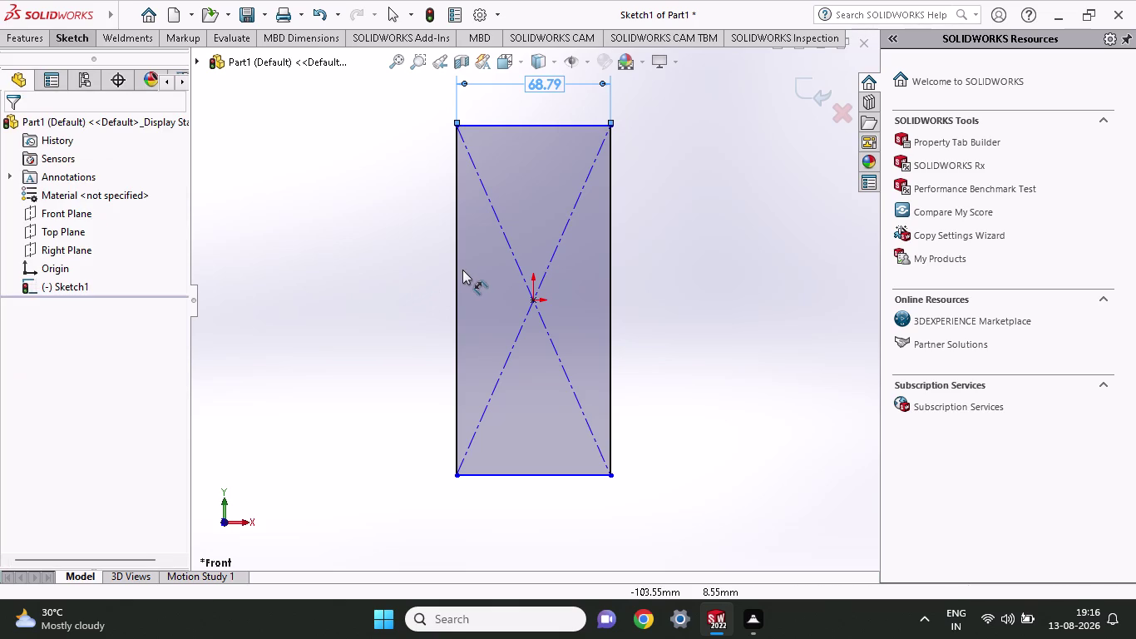
double_click(551, 80)
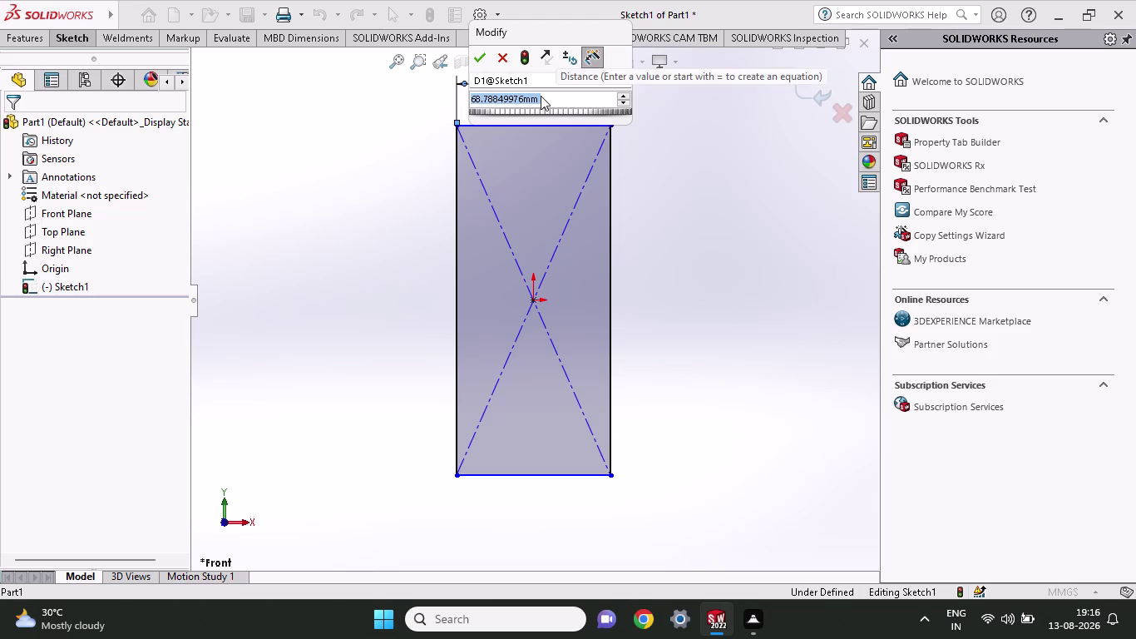
key(Right)
key(Down)
key(Insert)
key(Return)
key(apostrophe)
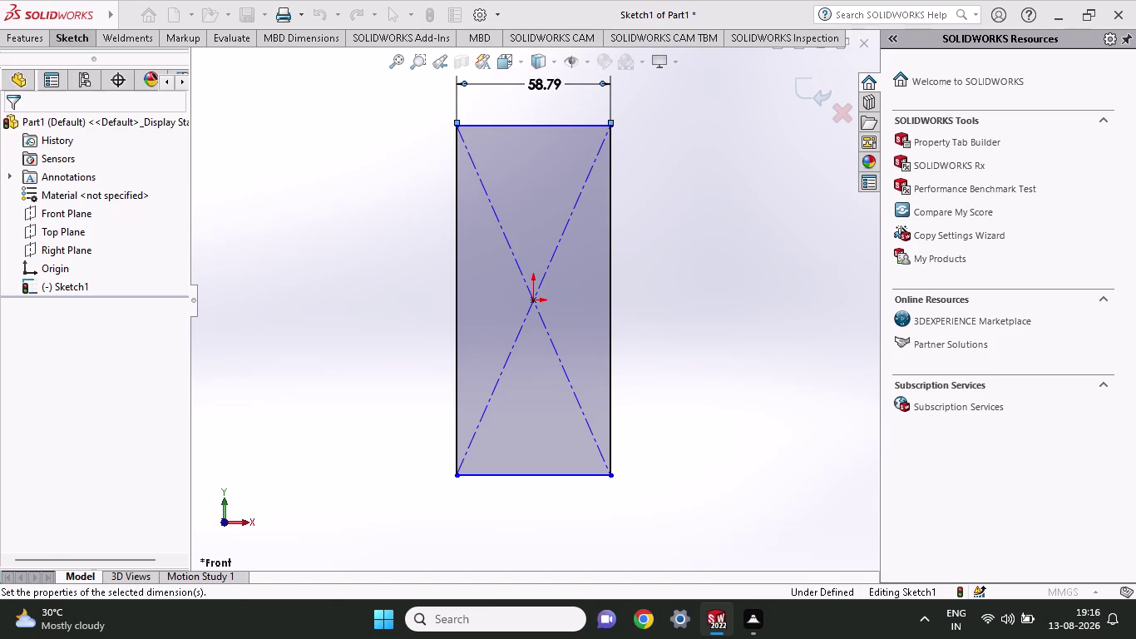
Reopen the 58.79 width value and move to its end.
double_click(550, 81)
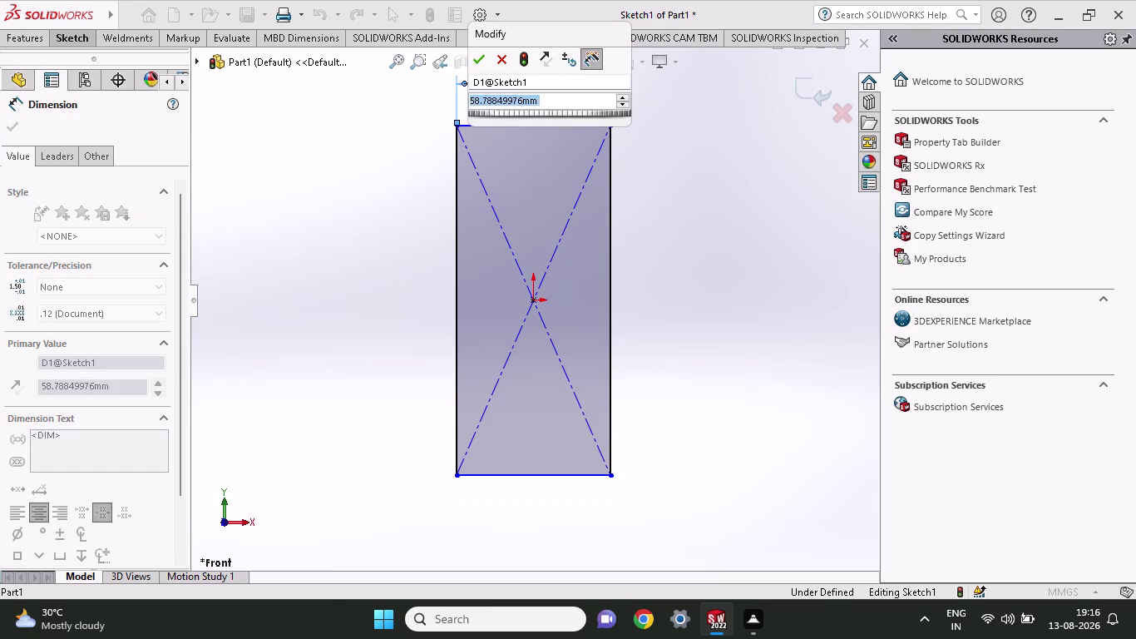
key(Page_Down)
key(Insert)
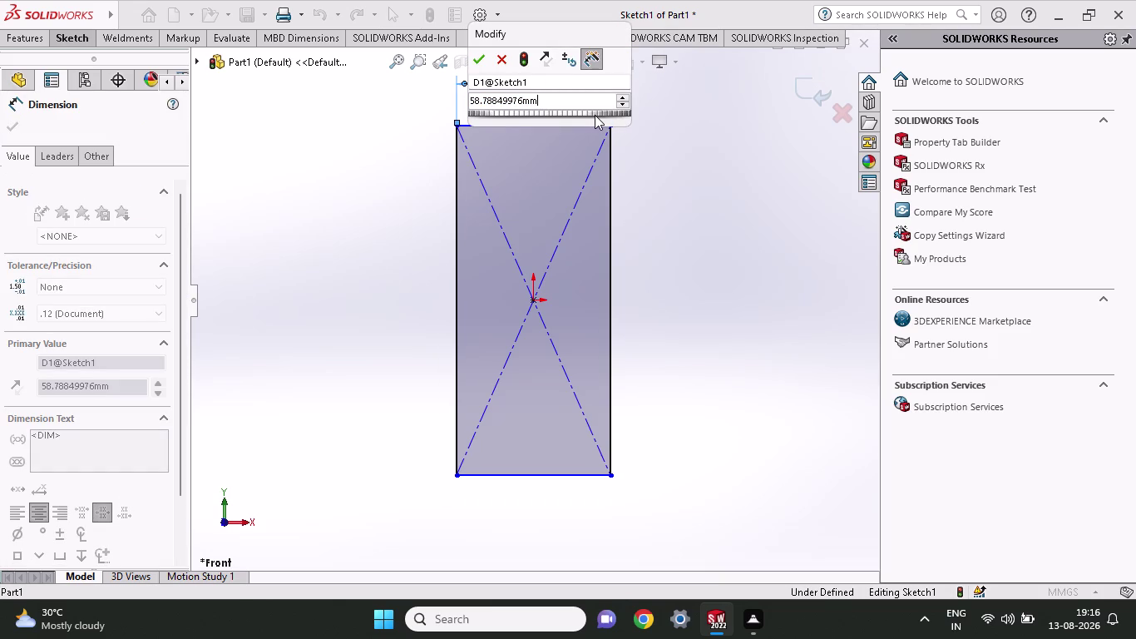